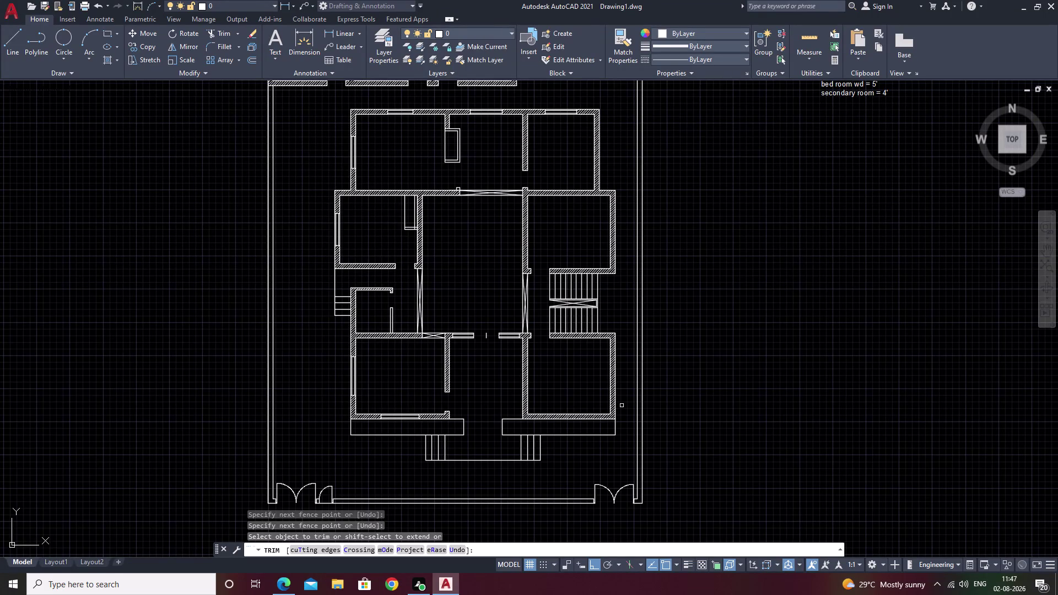
middle_drag(417, 259, 553, 296)
scroll(up, 3)
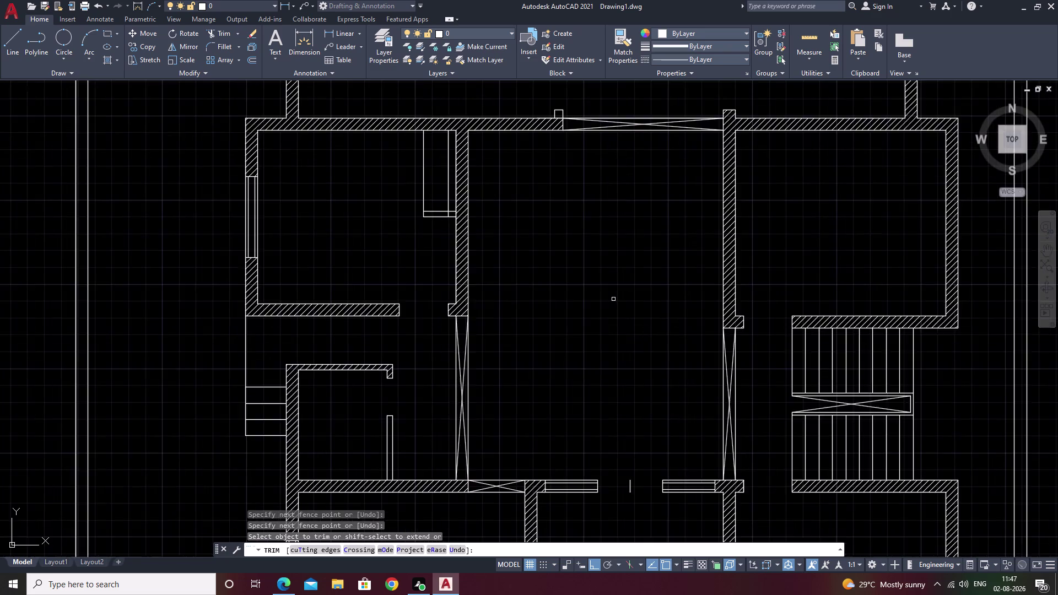
scroll(down, 3)
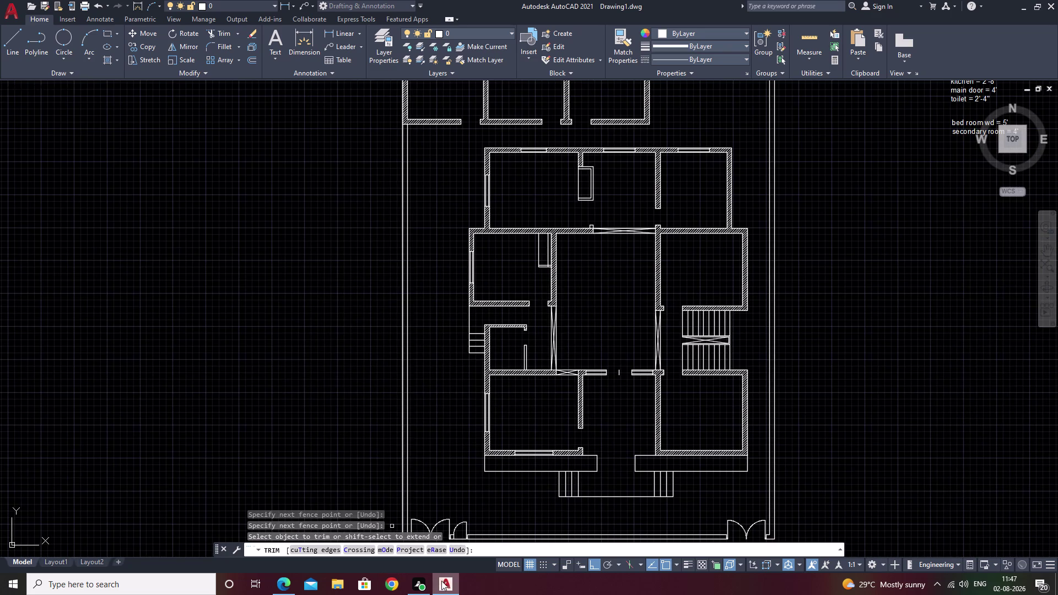